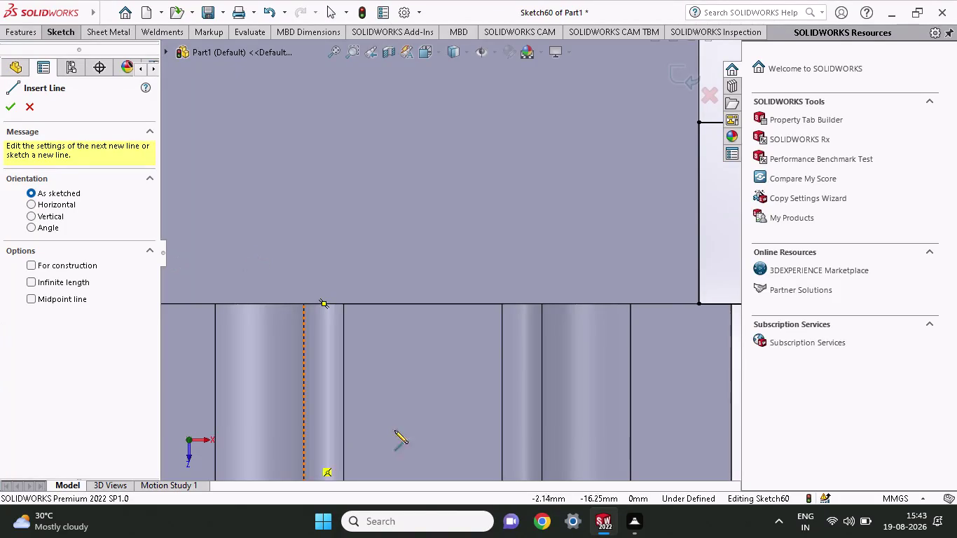
In Sketch60, draw the left diagonal line from the flange base up to the left edge point.
scroll(up, 3)
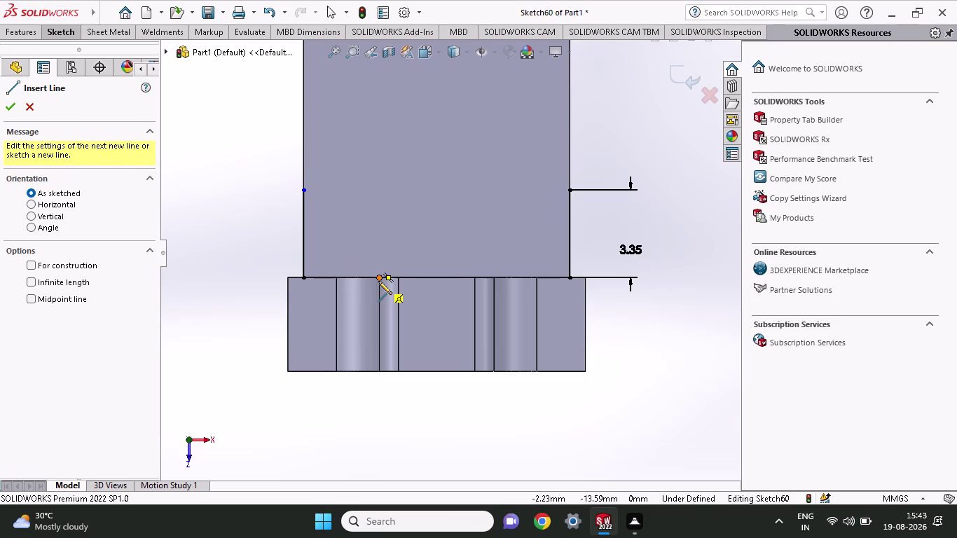
click(396, 278)
click(303, 188)
right_click(243, 187)
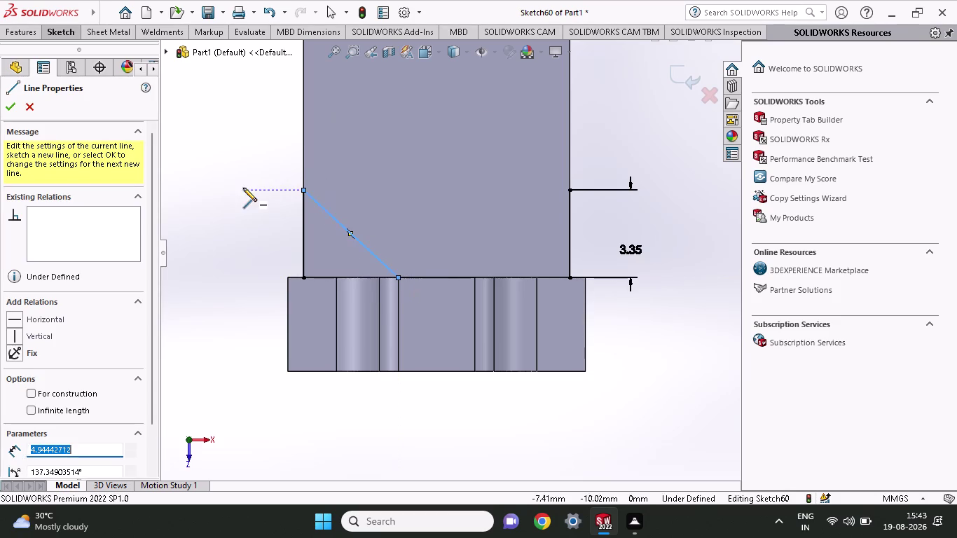
click(275, 206)
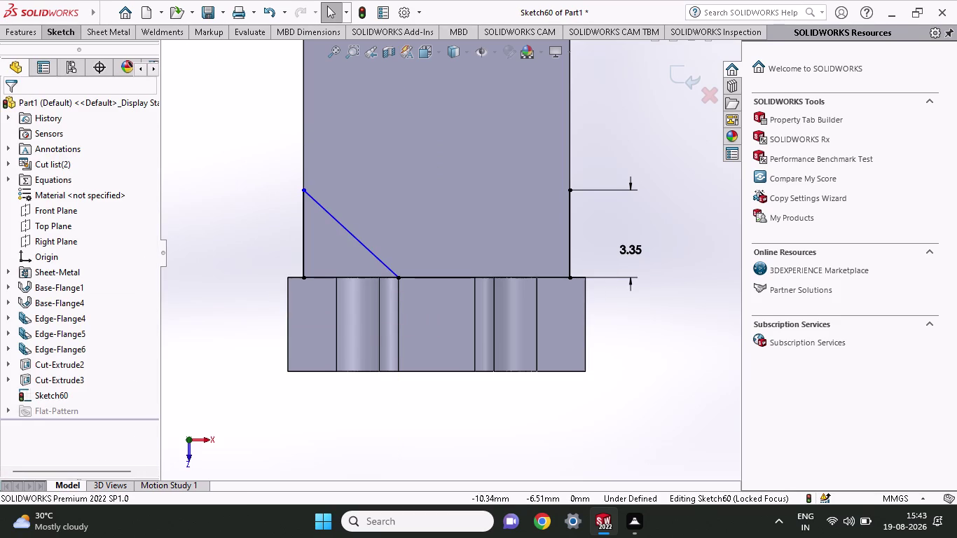
Draw the matching right diagonal line from the flange base to the upper right point.
click(63, 33)
click(100, 53)
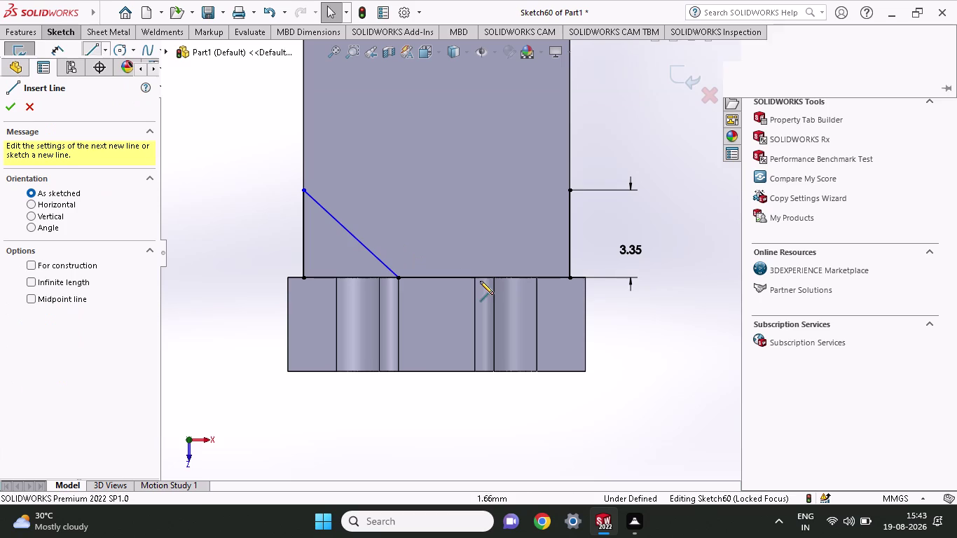
click(477, 279)
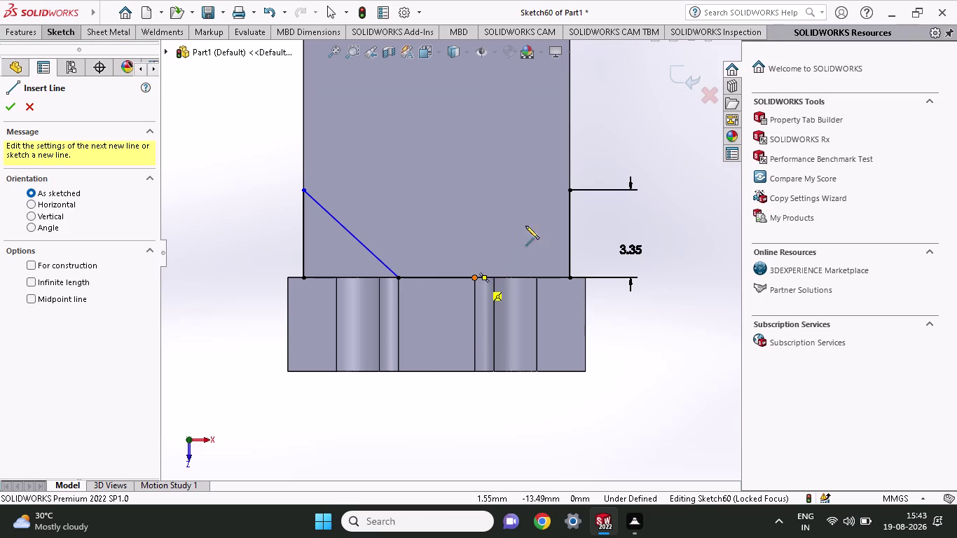
click(567, 190)
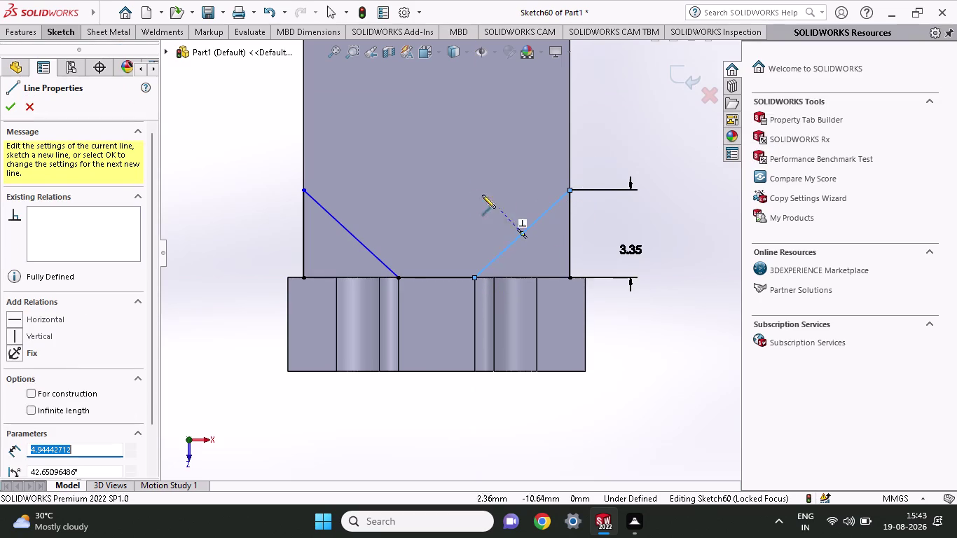
right_click(470, 190)
click(494, 202)
Restore the modelling window to full size with the Line tool active.
click(65, 23)
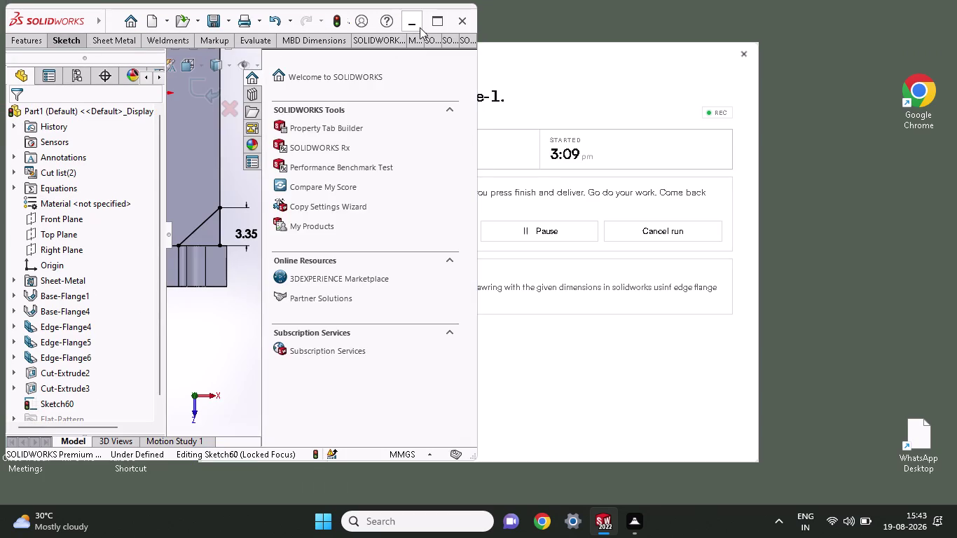
click(433, 25)
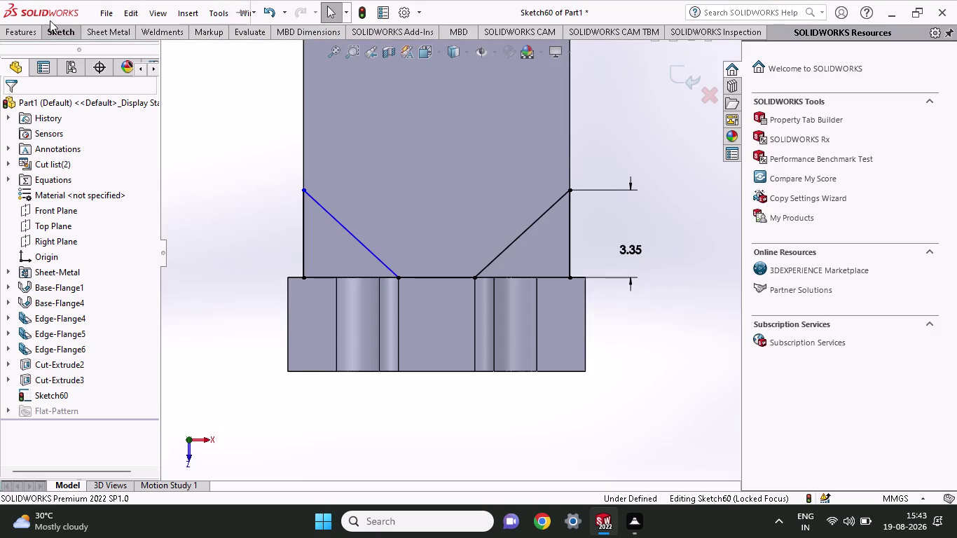
click(54, 32)
click(92, 48)
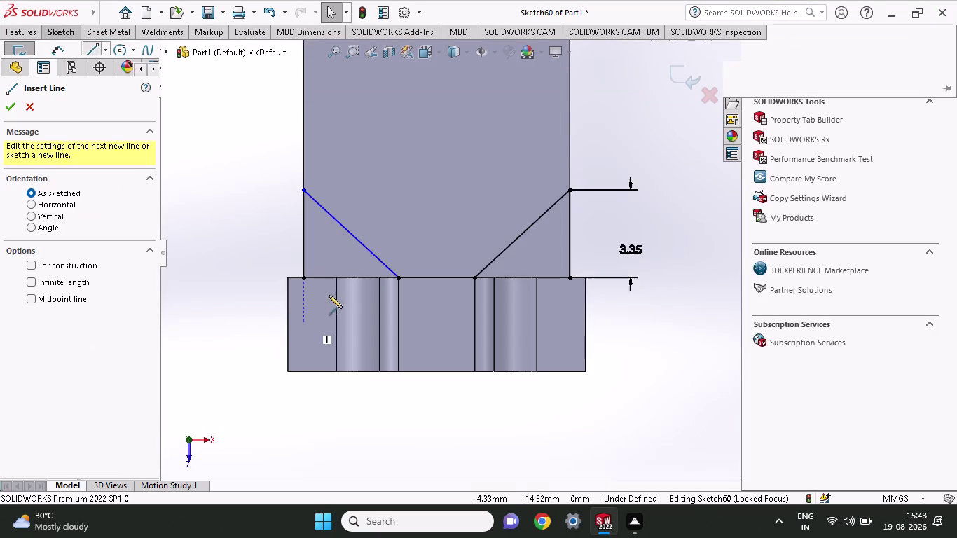
Draw horizontal base lines closing the left and right triangles.
click(307, 278)
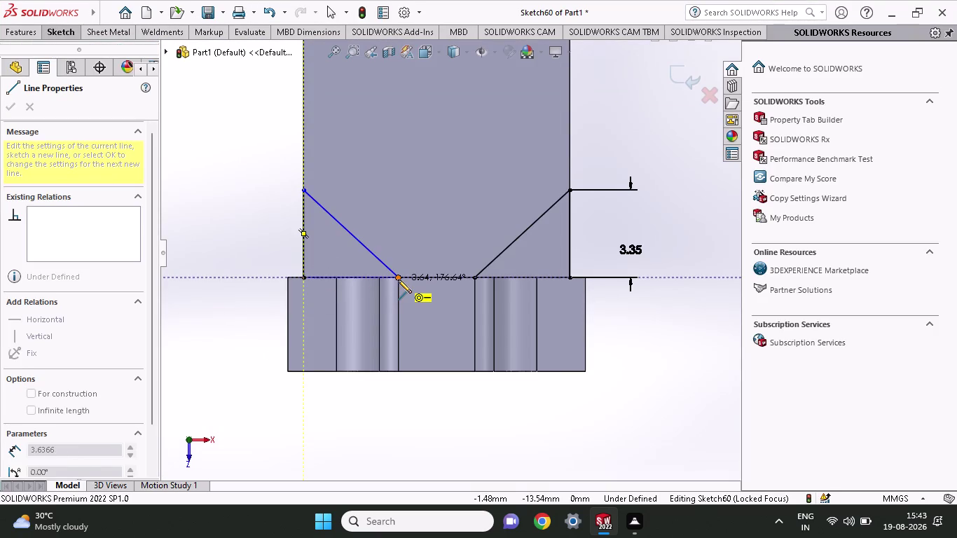
click(398, 279)
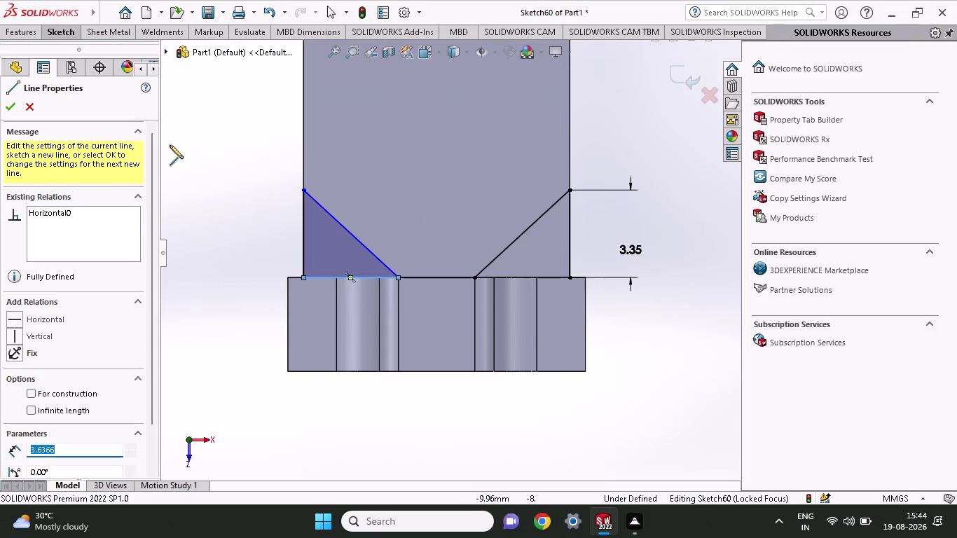
click(474, 277)
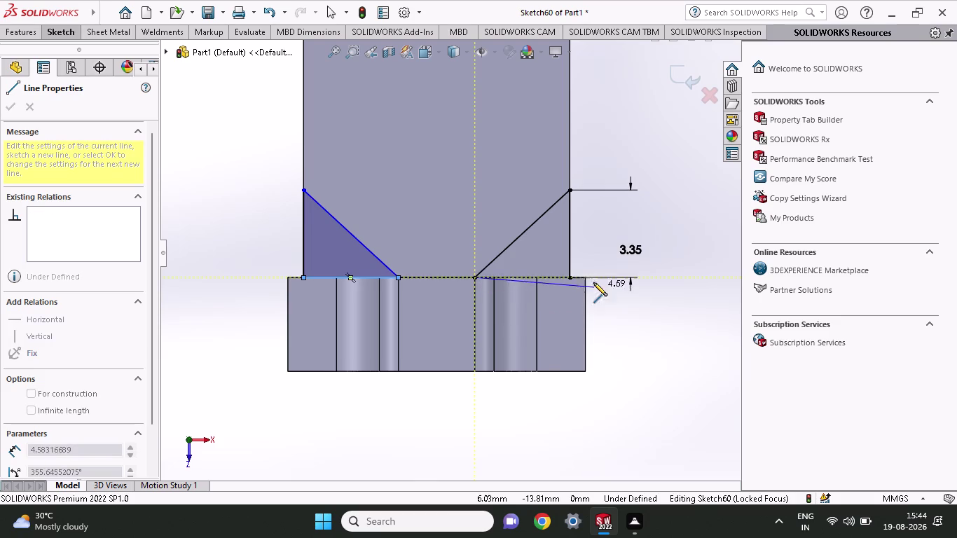
click(570, 277)
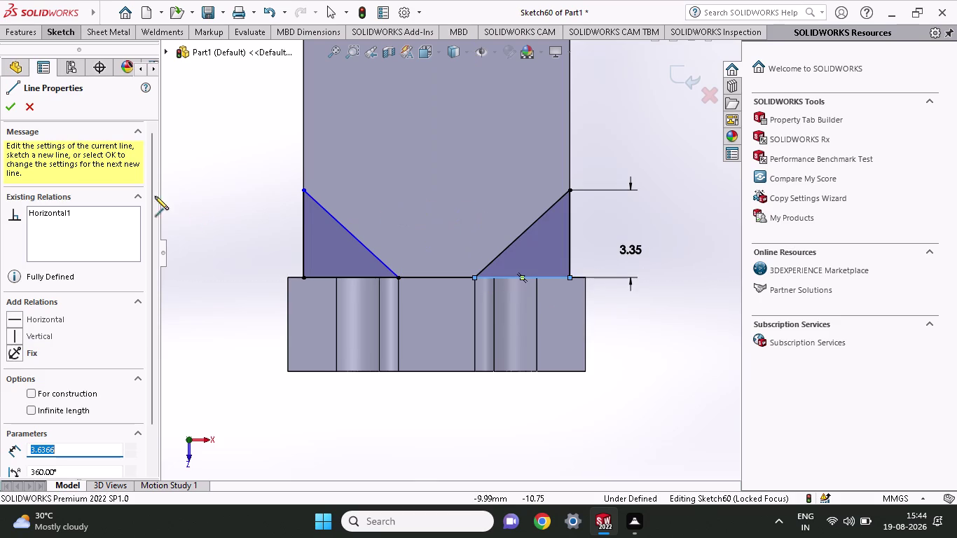
Cut out both triangles with a 3.60 mm blind Extruded Cut (Cut-Extrude4).
click(16, 29)
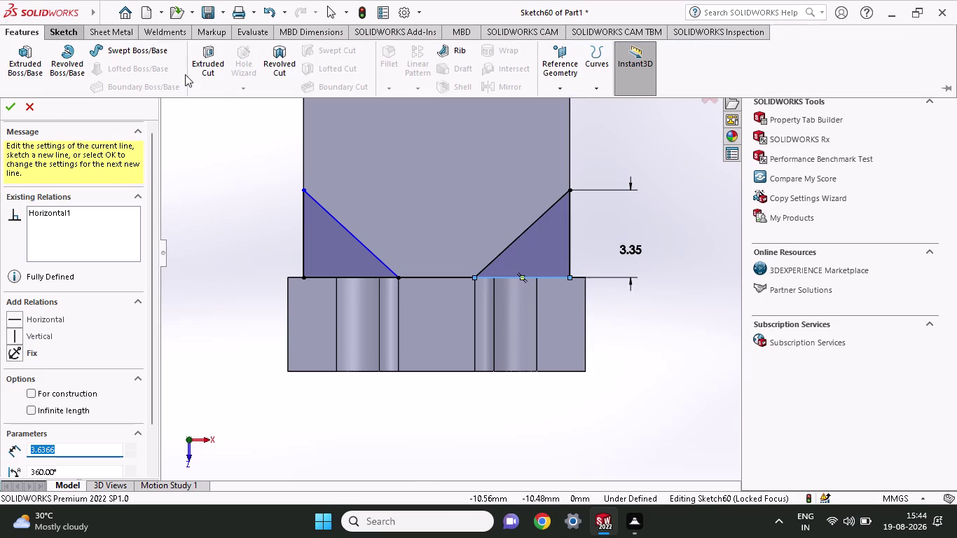
click(193, 75)
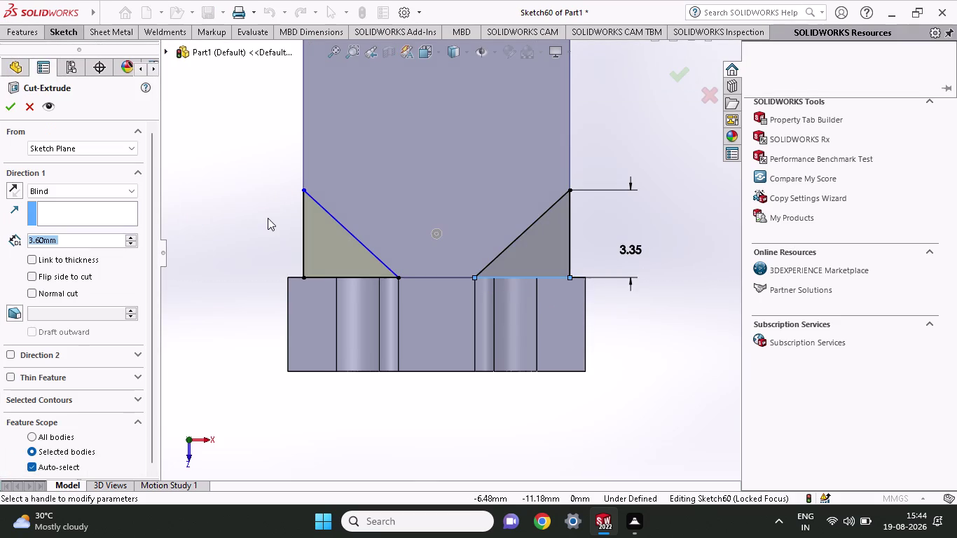
middle_drag(227, 258, 253, 280)
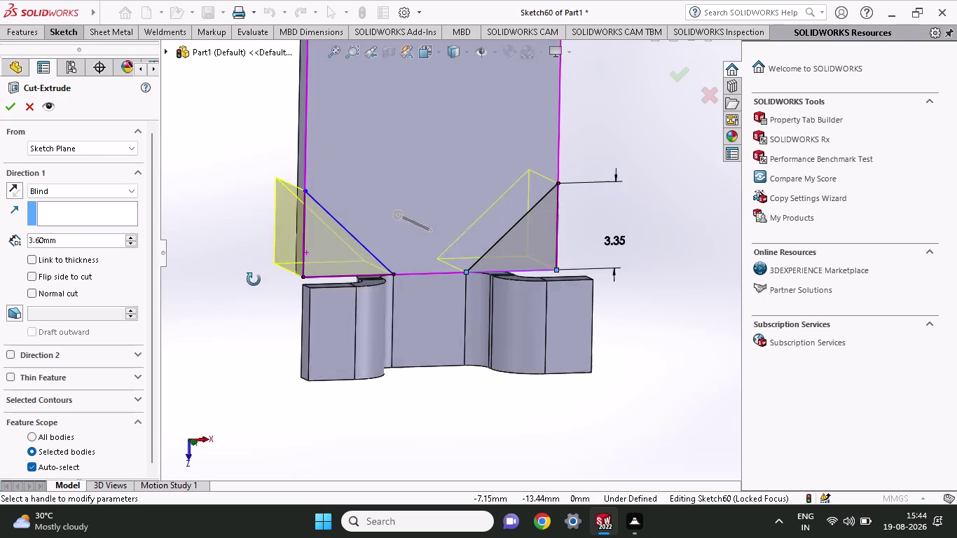
middle_drag(254, 280, 262, 285)
click(10, 111)
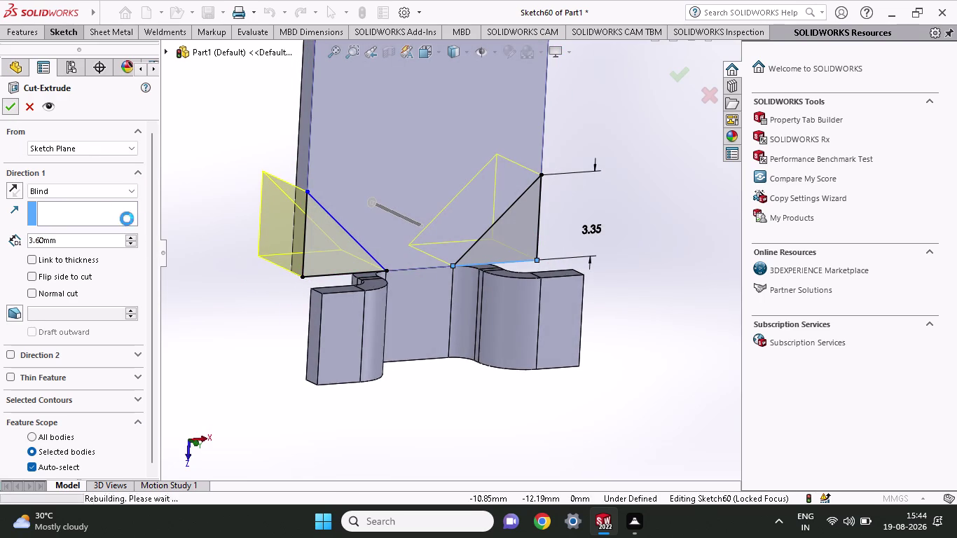
scroll(up, 3)
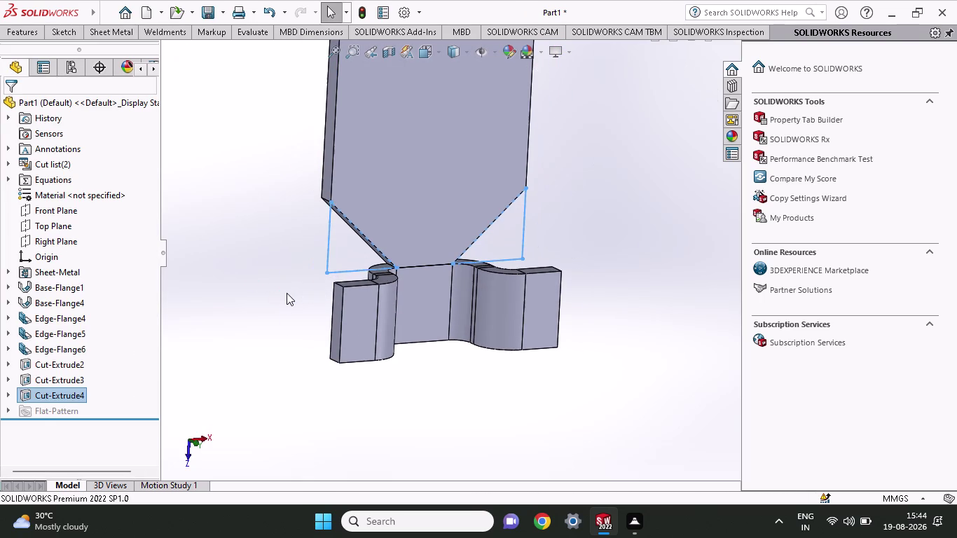
Orbit and zoom to the Base-Flange1 face, select it, and open its right-click menu.
click(286, 293)
middle_drag(286, 286, 271, 189)
scroll(up, 3)
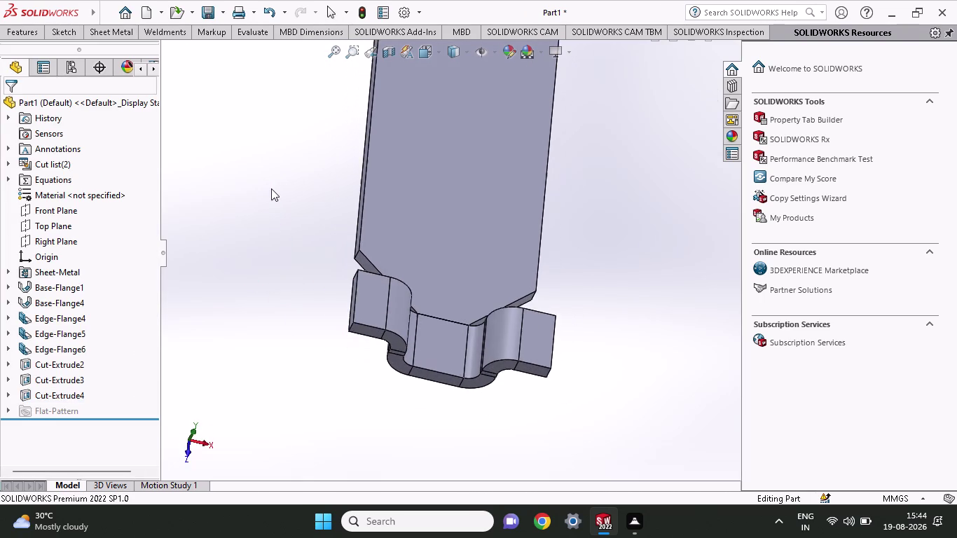
scroll(up, 3)
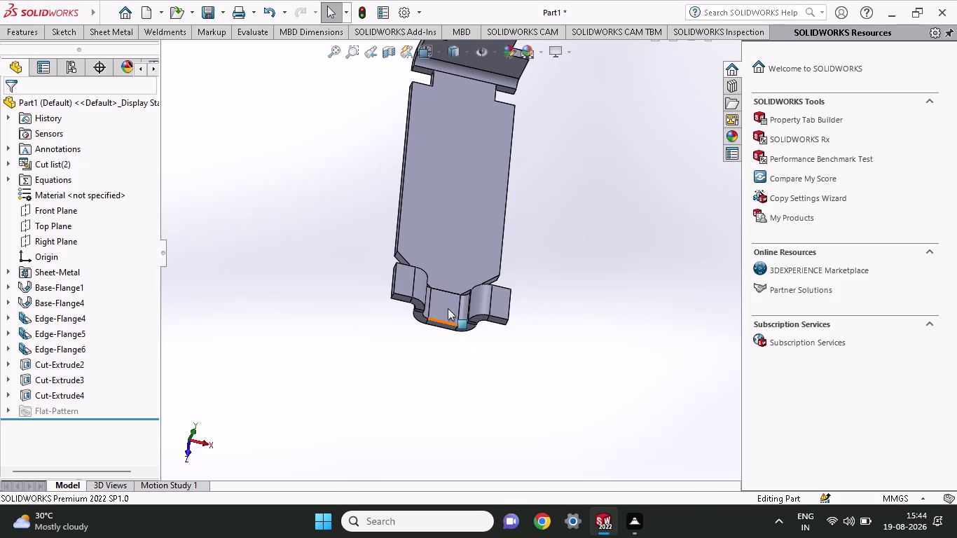
scroll(up, 3)
scroll(up, 3)
middle_drag(317, 294, 321, 272)
scroll(up, 3)
scroll(down, 3)
click(351, 224)
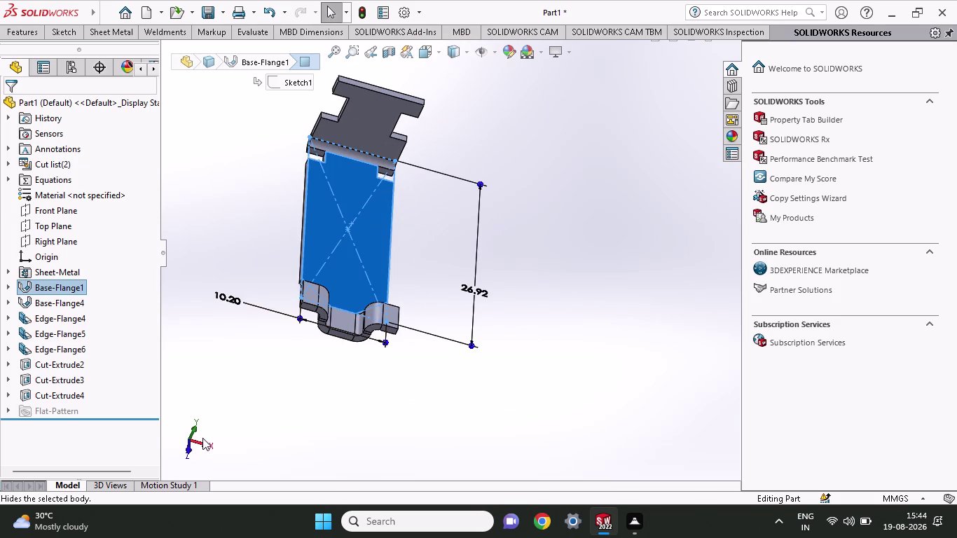
right_click(347, 236)
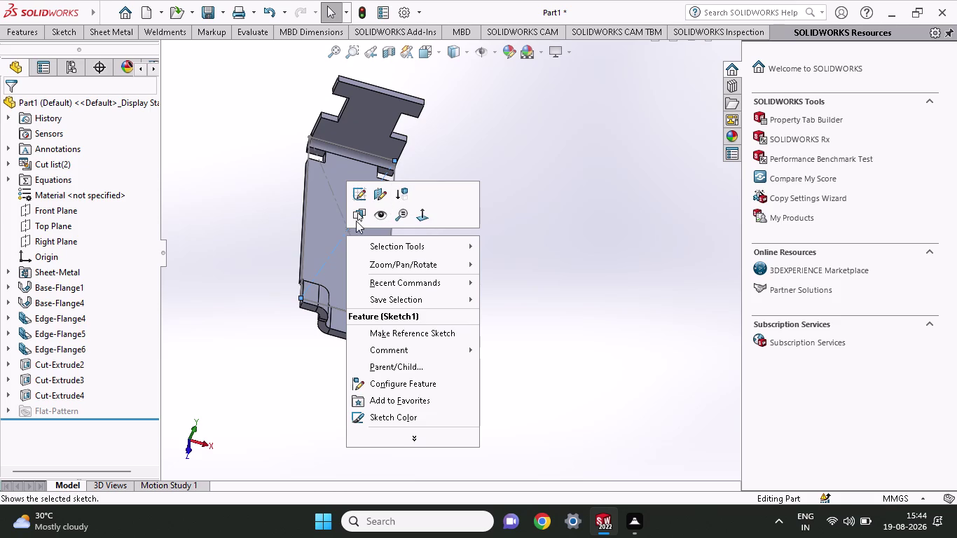
Create Sketch61 on the base flange face, briefly picking then cancelling the Slot tool.
click(230, 220)
click(338, 218)
click(394, 182)
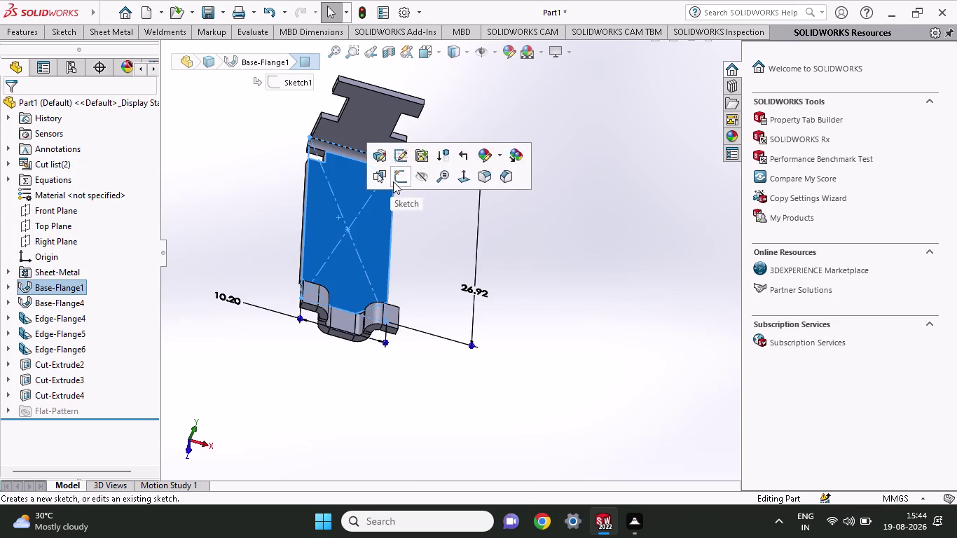
click(61, 31)
click(96, 91)
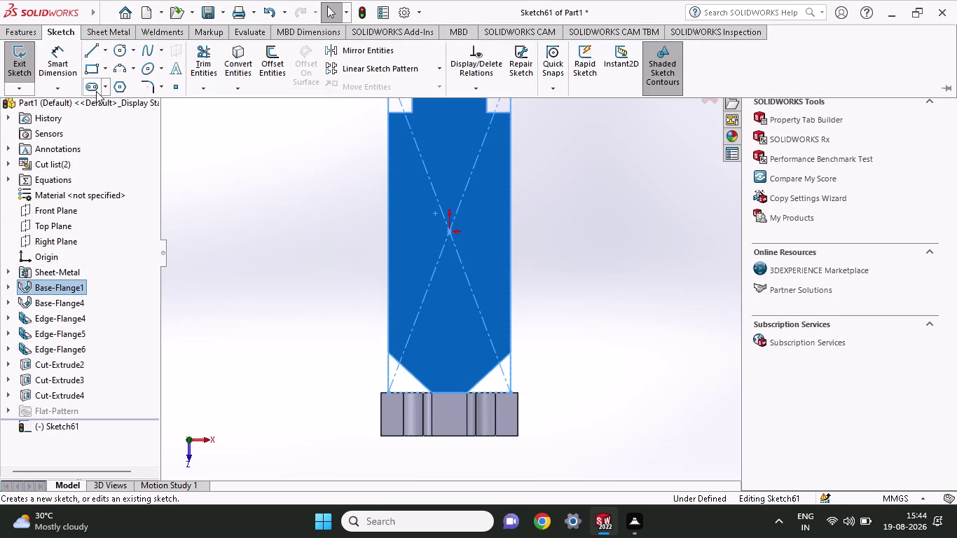
click(452, 232)
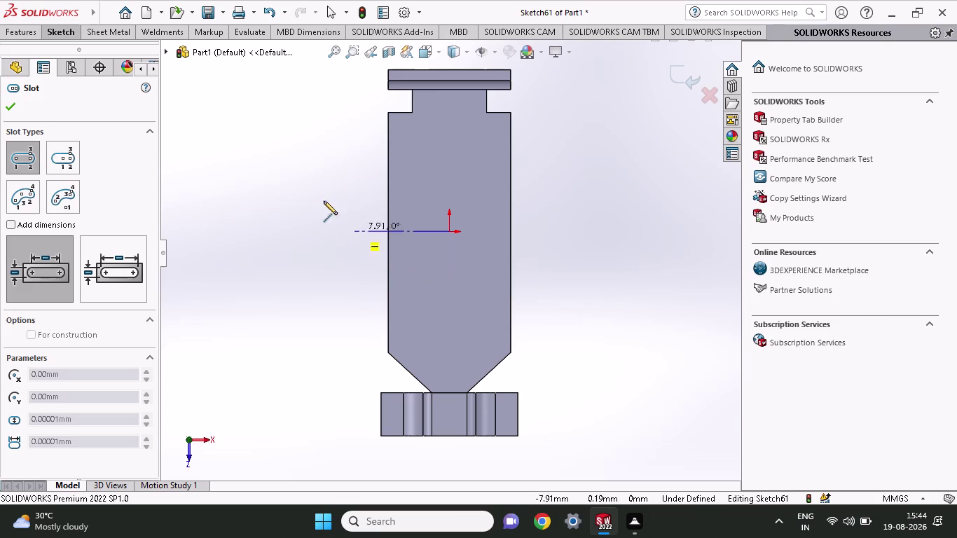
key(Escape)
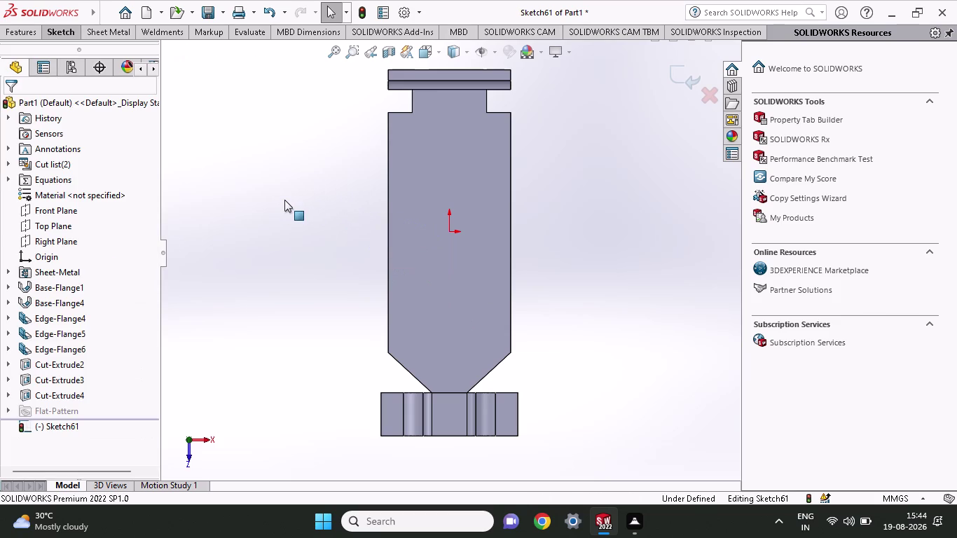